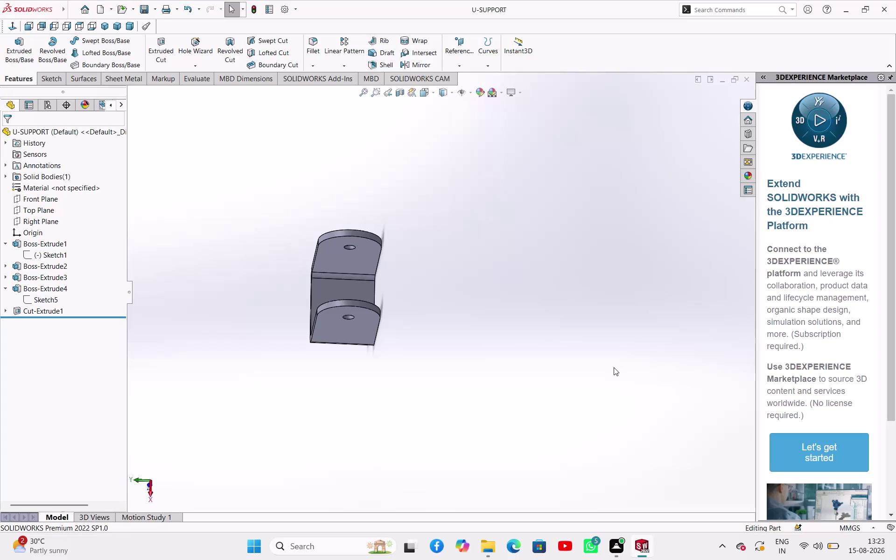
Create a new blank part document (Part4) and select its Top Plane.
key(ctrl+s)
key(ctrl+n)
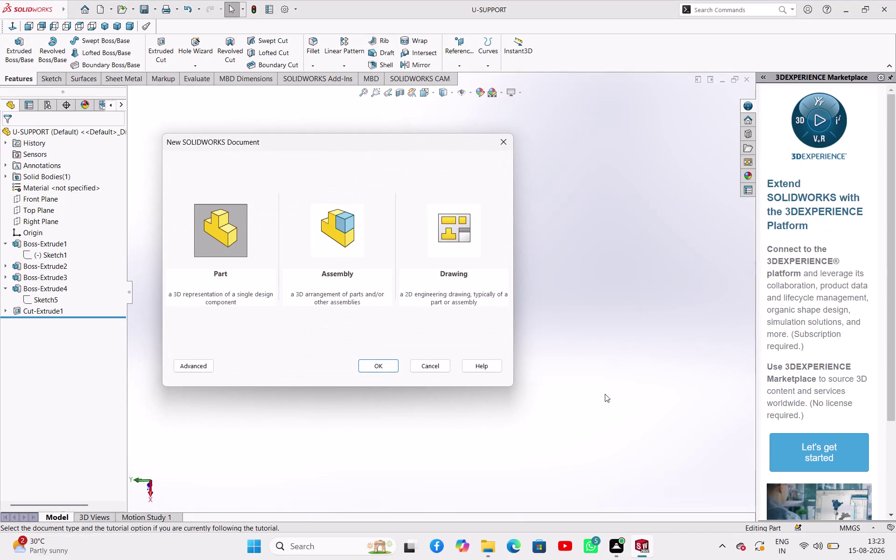
click(388, 368)
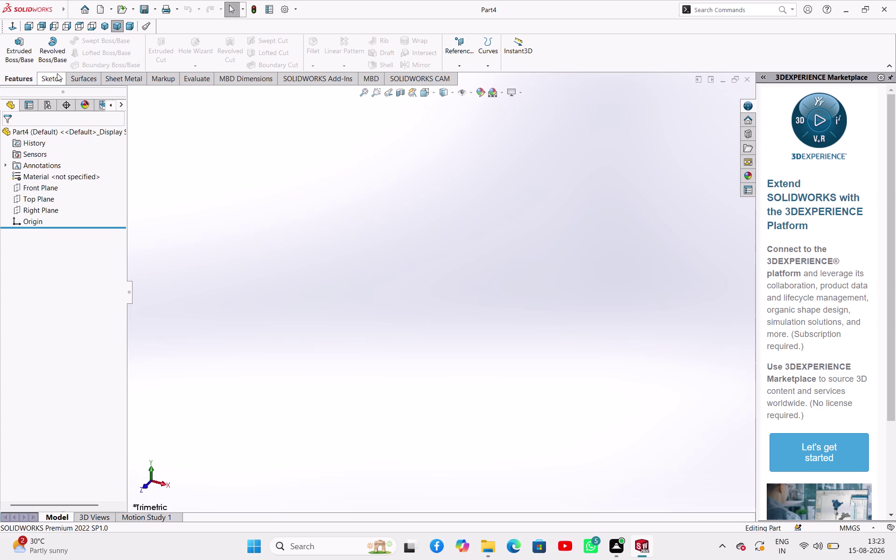
click(41, 202)
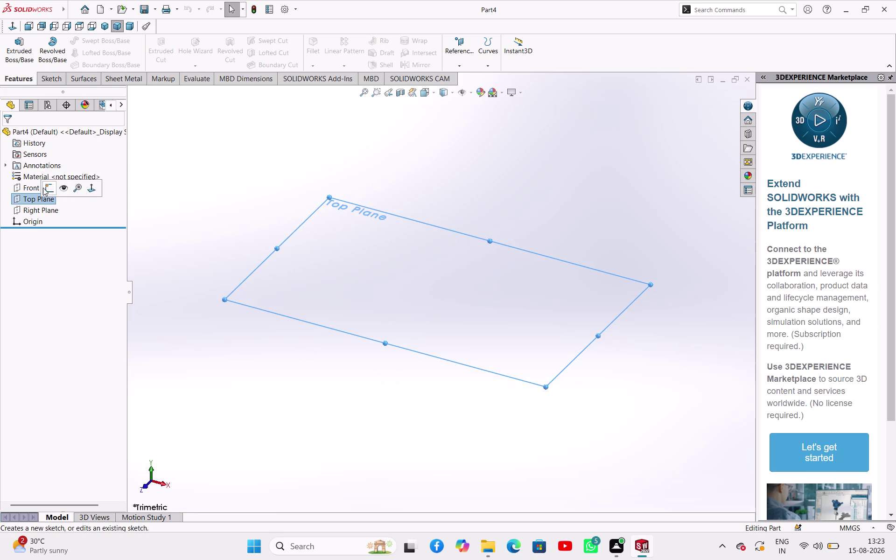
Start a Top Plane sketch and draw a horizontal midpoint centerline through the origin.
click(43, 189)
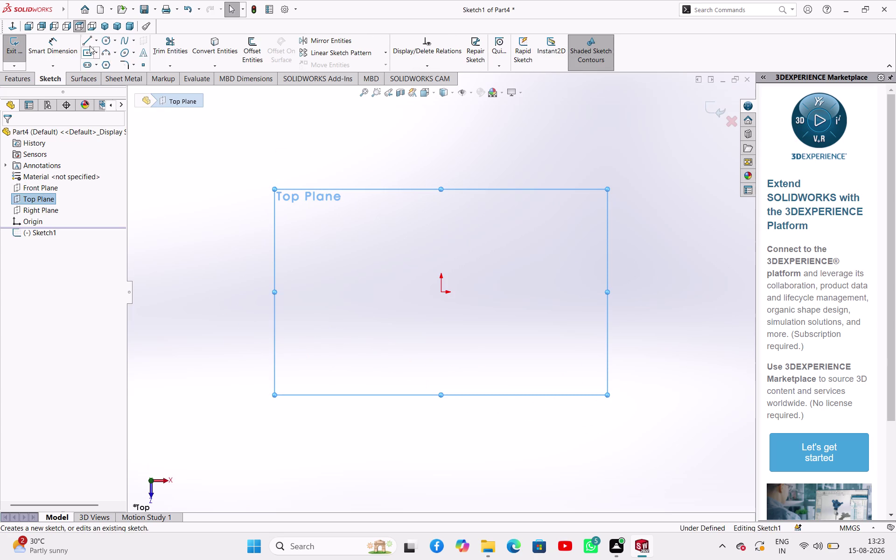
click(98, 43)
click(102, 65)
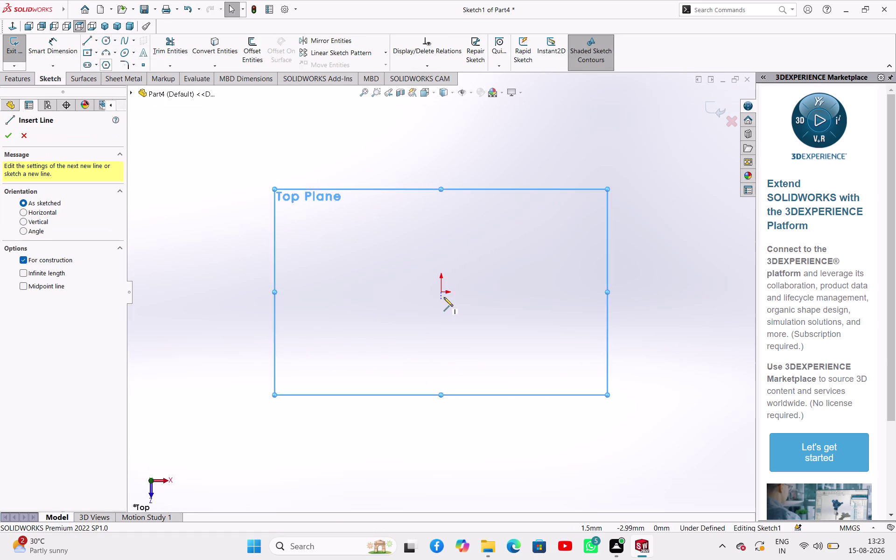
click(440, 292)
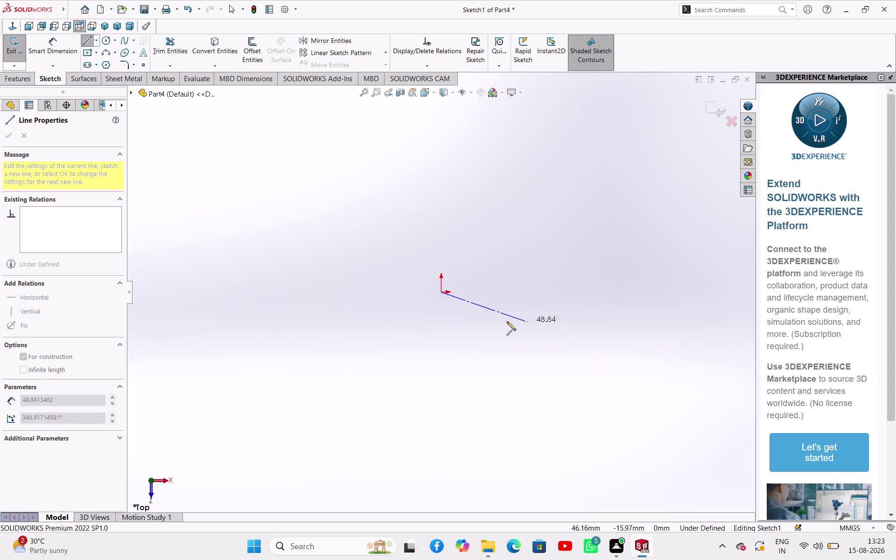
key(Escape)
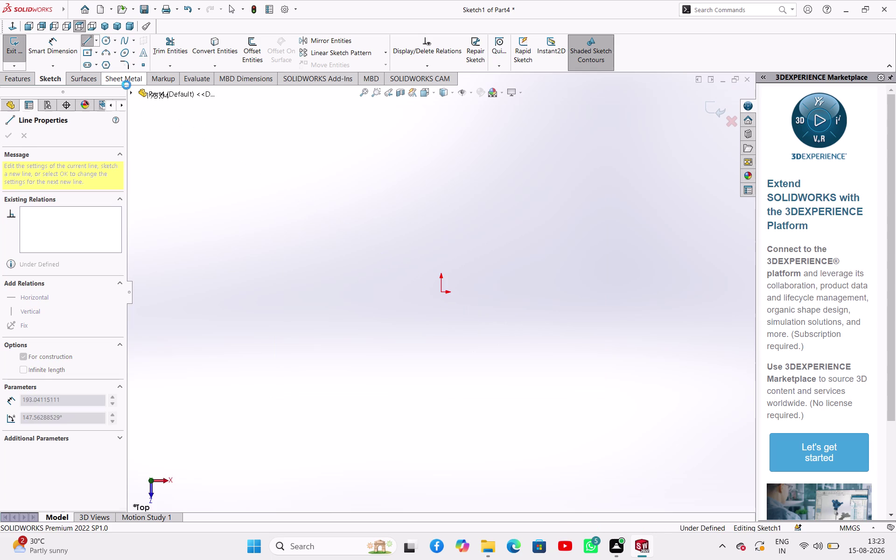
click(98, 43)
click(102, 60)
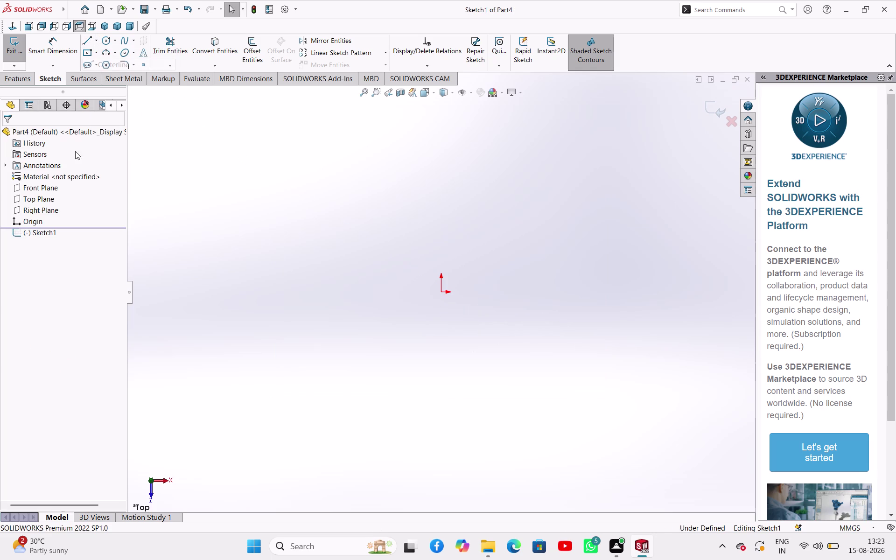
click(23, 285)
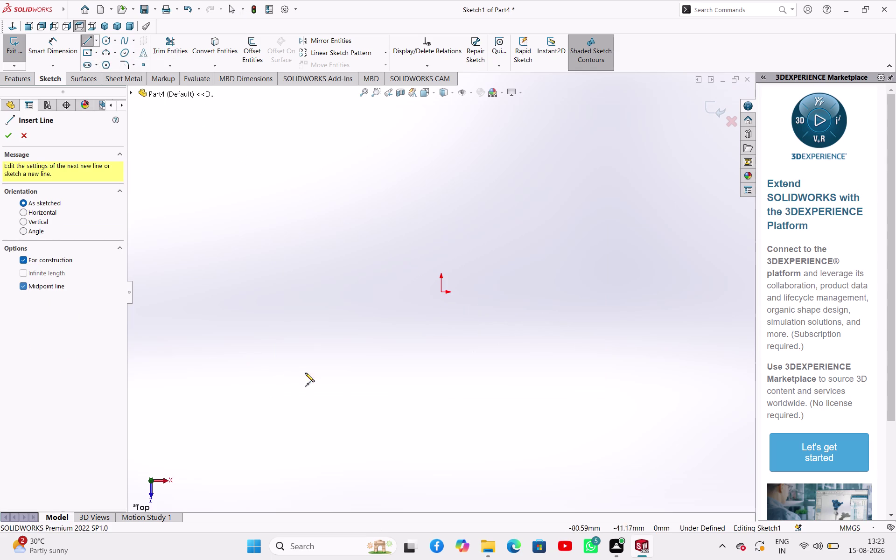
click(442, 292)
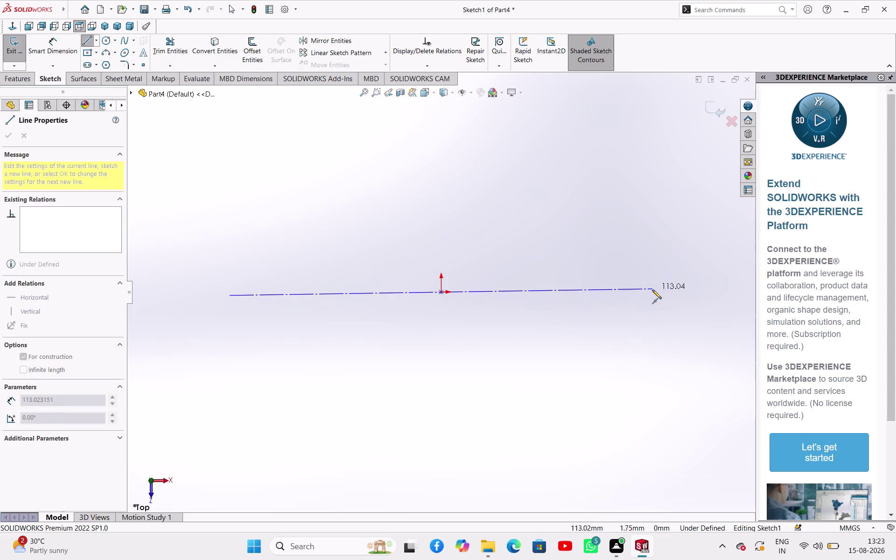
click(653, 292)
right_click(607, 318)
click(623, 327)
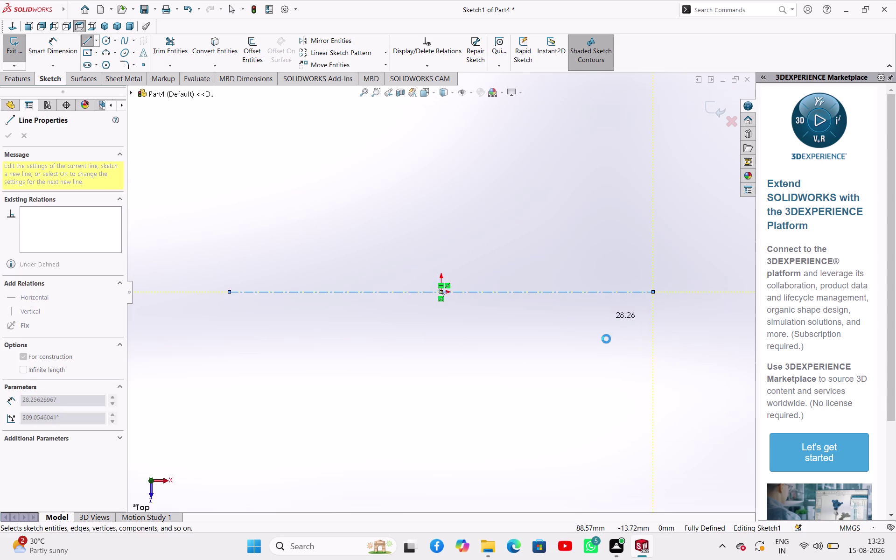
Draw a vertical midpoint centerline centered on the origin.
click(93, 42)
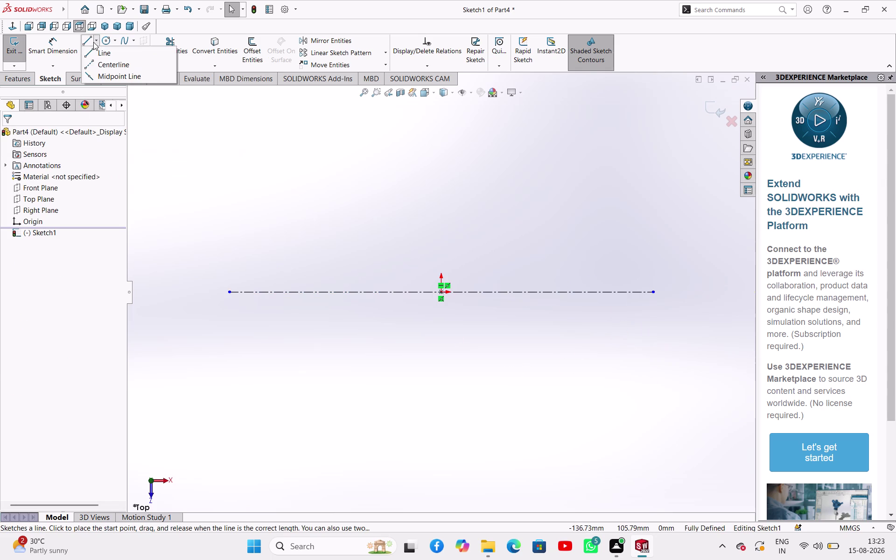
click(100, 61)
click(36, 287)
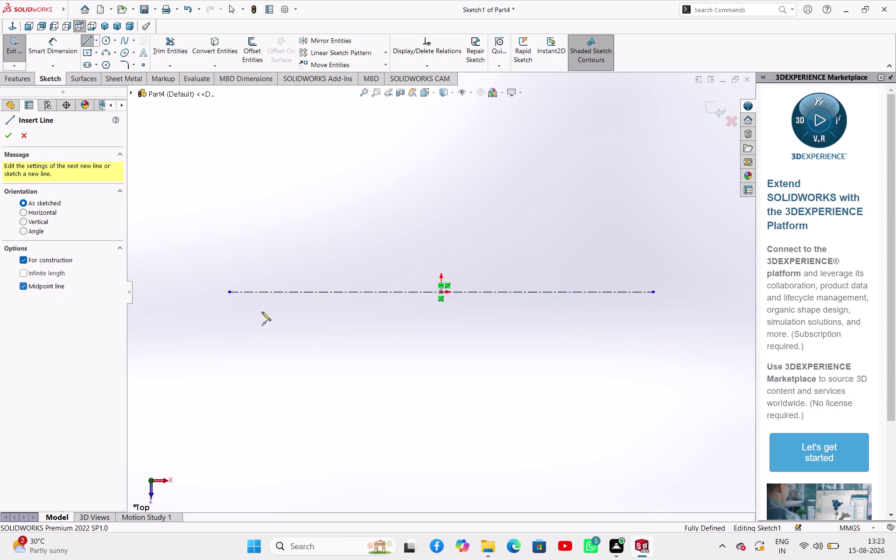
click(442, 292)
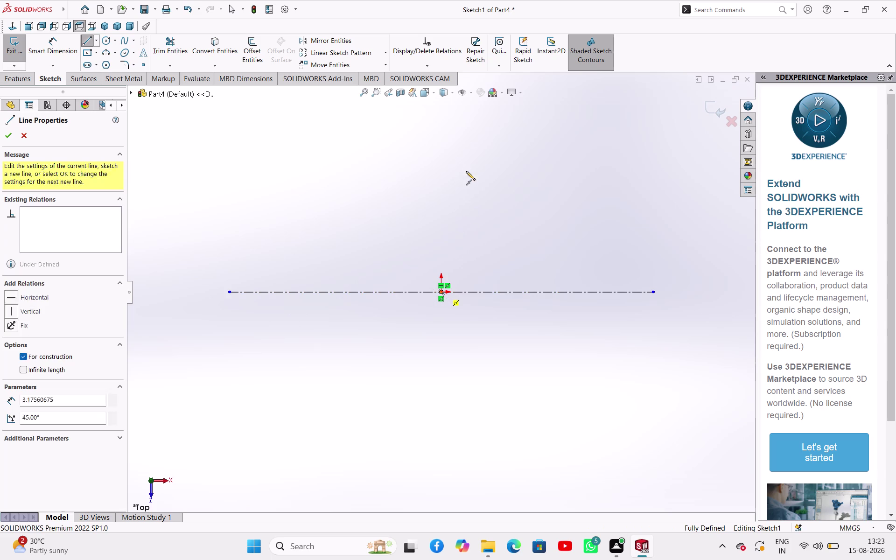
click(441, 171)
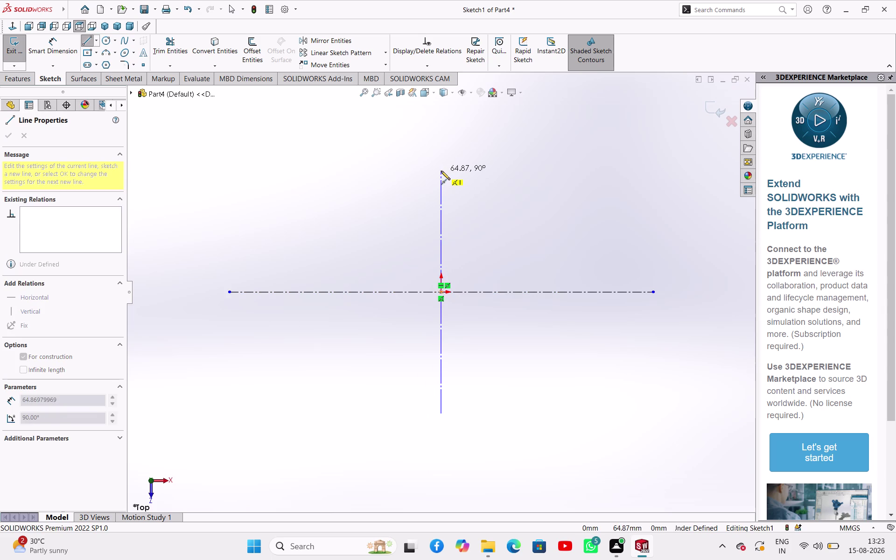
right_click(469, 201)
click(487, 212)
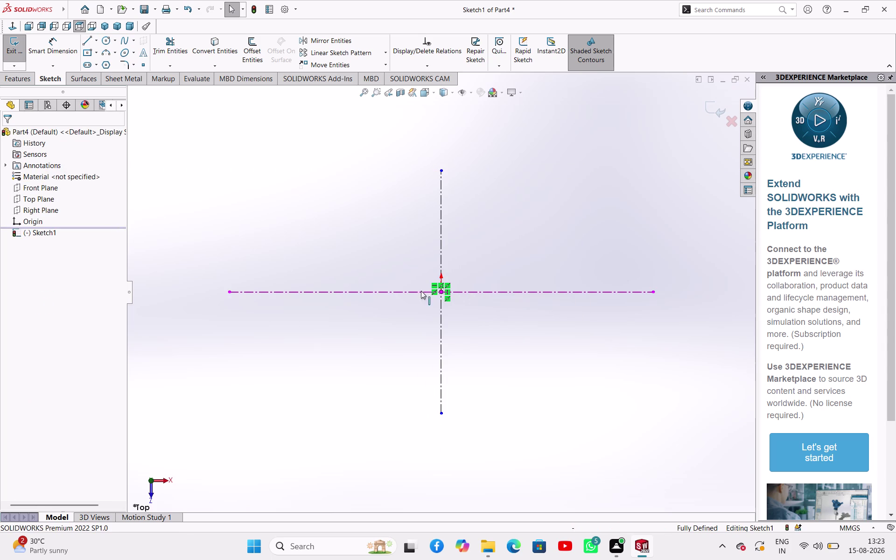
click(88, 45)
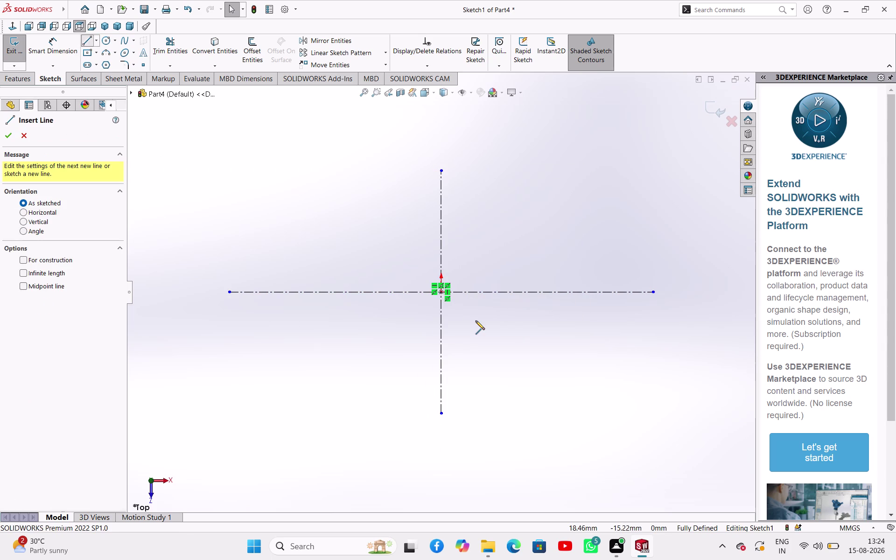
Draw a closed stepped outline of solid lines right of the vertical centerline.
click(460, 293)
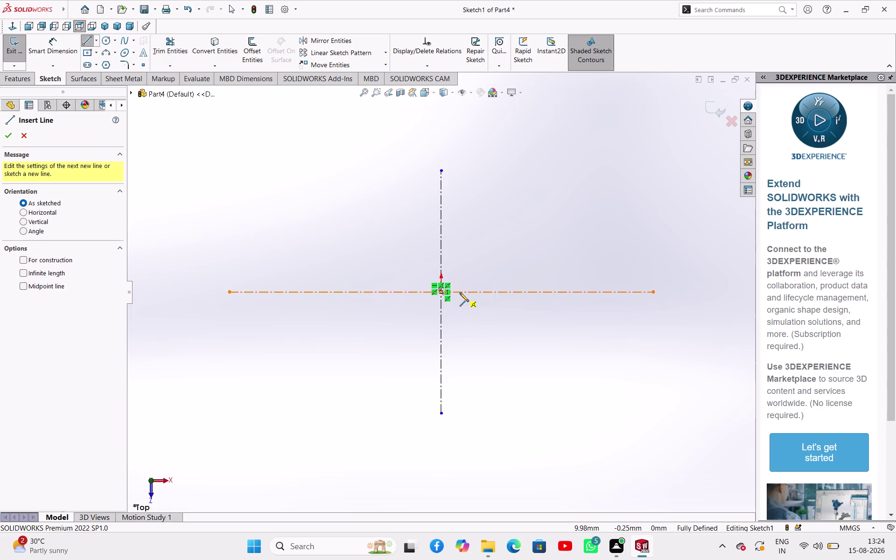
click(460, 201)
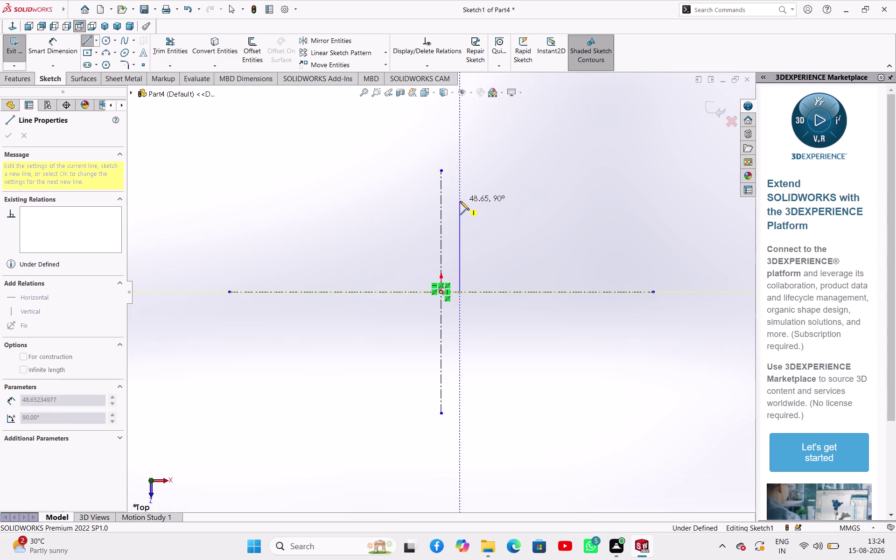
click(499, 199)
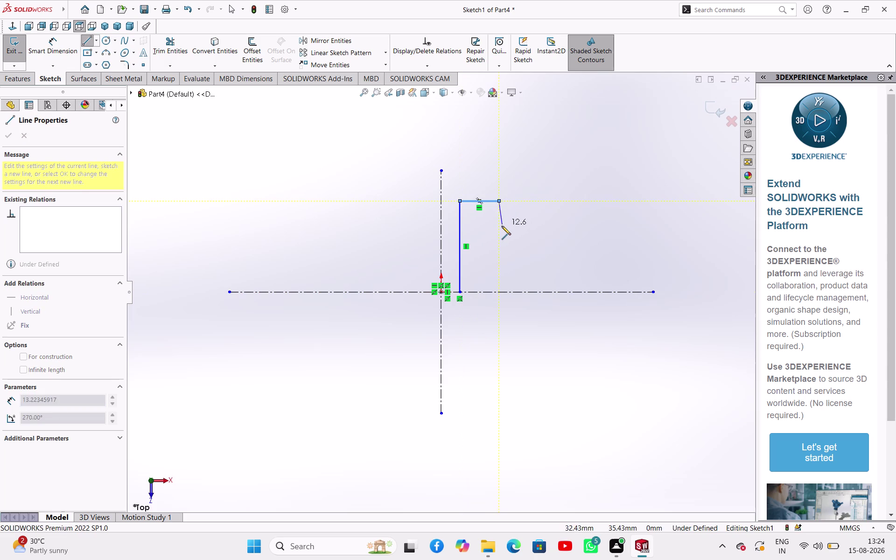
click(501, 226)
click(482, 226)
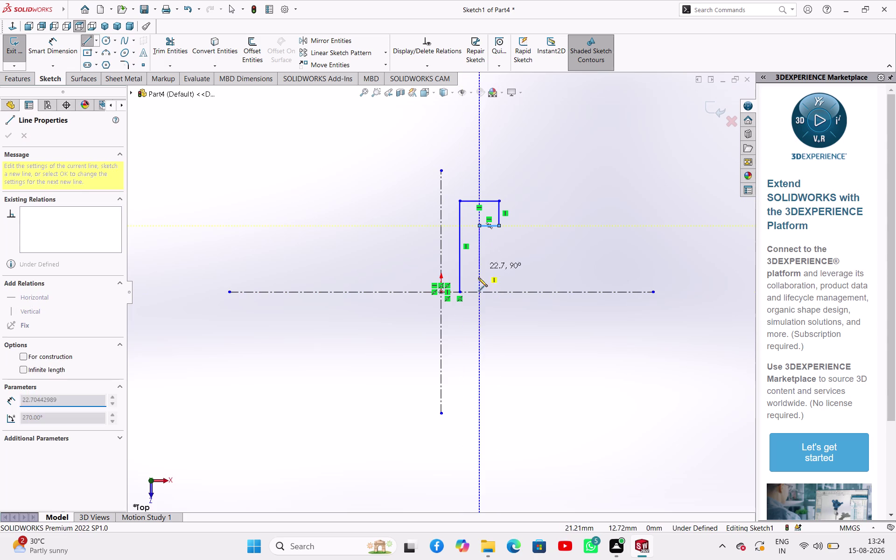
click(478, 293)
click(461, 294)
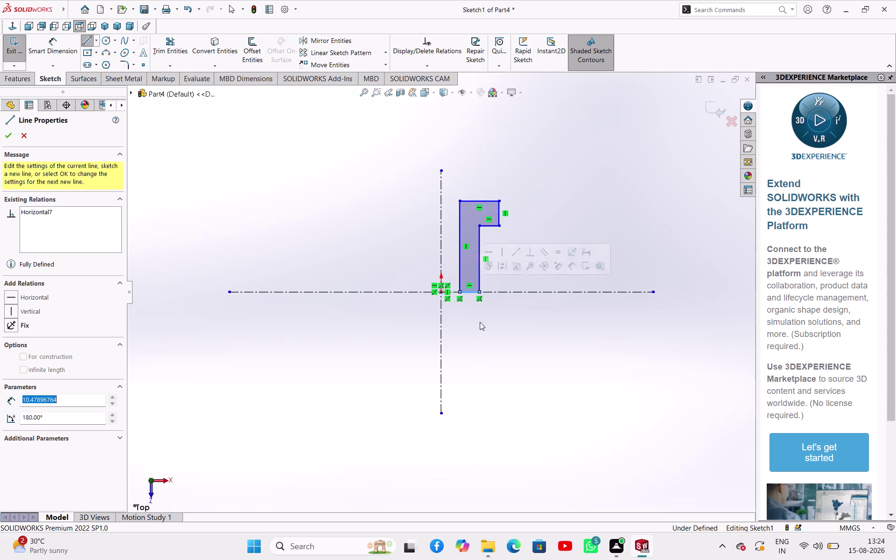
right_click(480, 322)
click(509, 332)
right_drag(506, 370, 530, 324)
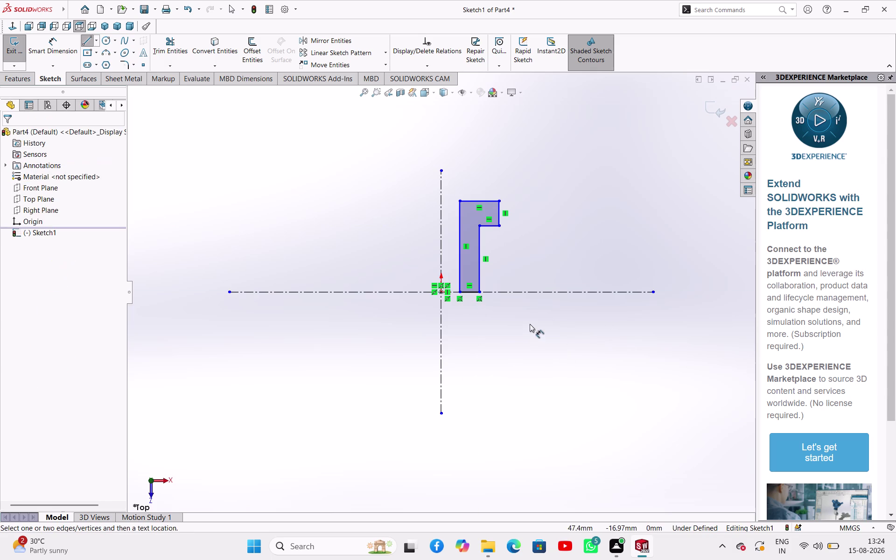
click(460, 211)
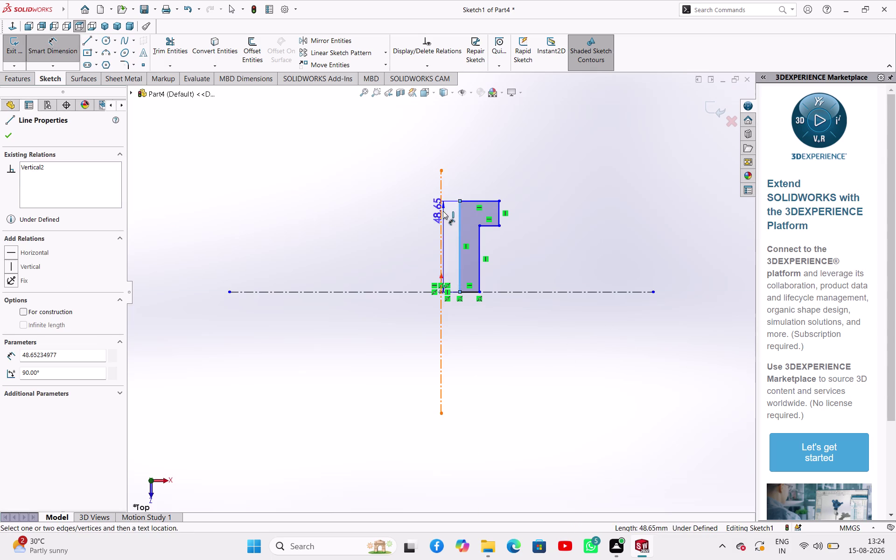
Dimension the profile's 25 mm offset from the centerline and 25 mm top step height.
click(442, 211)
click(475, 170)
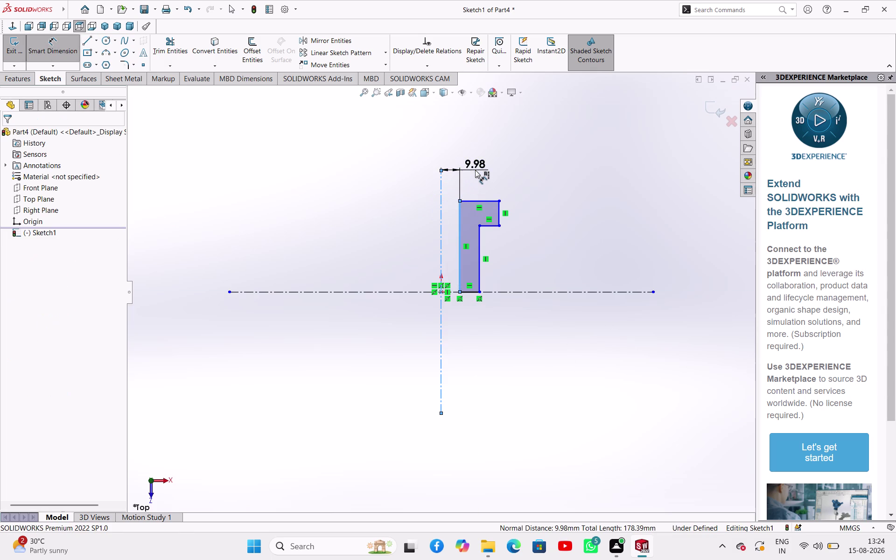
text(25)
key(Return)
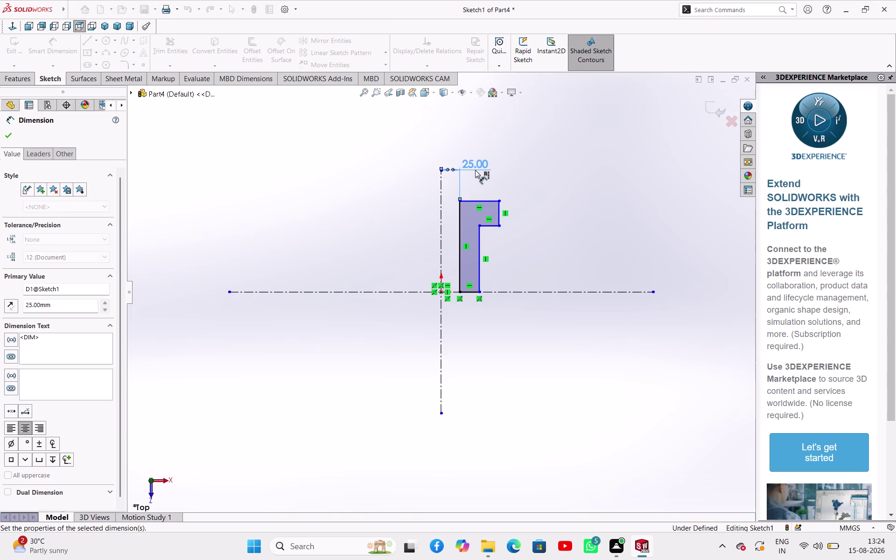
click(498, 212)
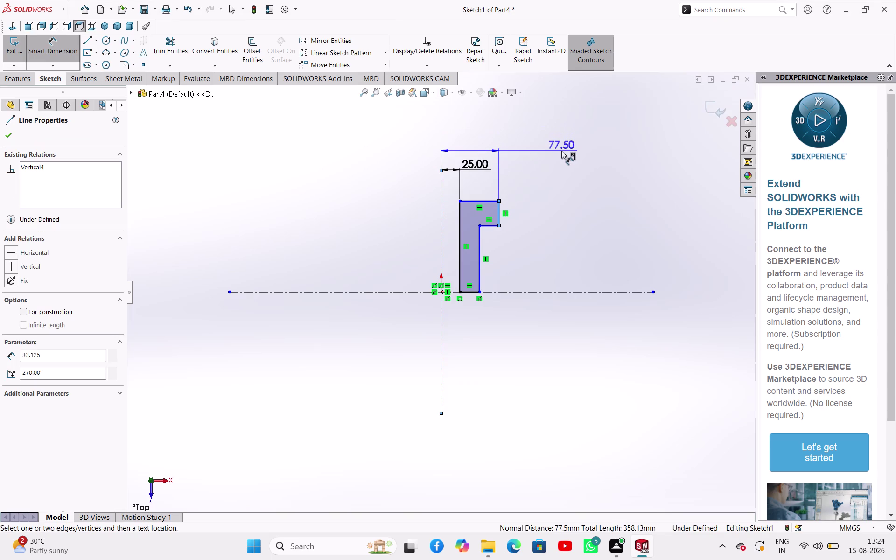
key(Escape)
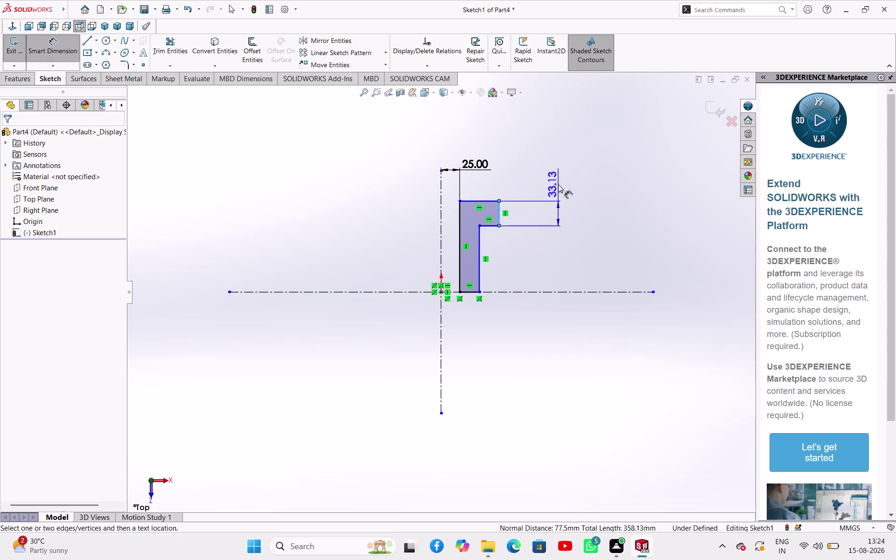
click(558, 184)
text(2)
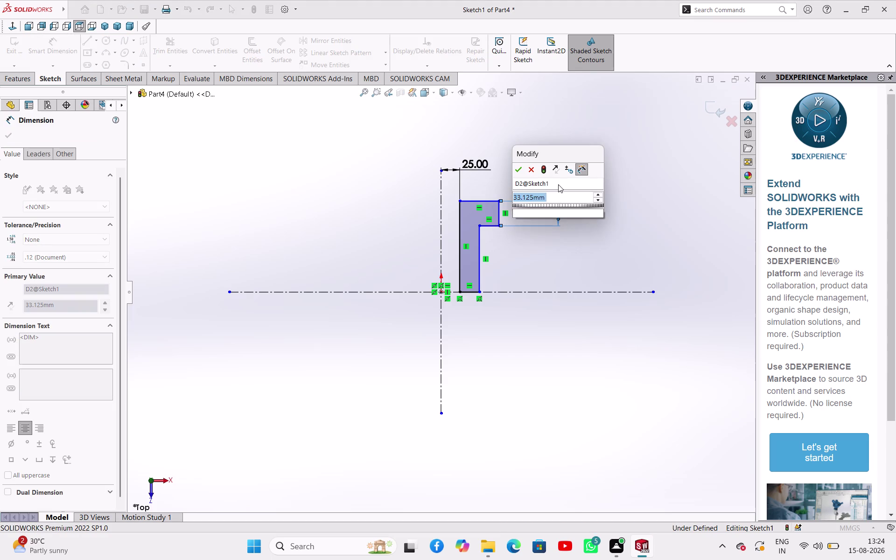
text(5)
key(Return)
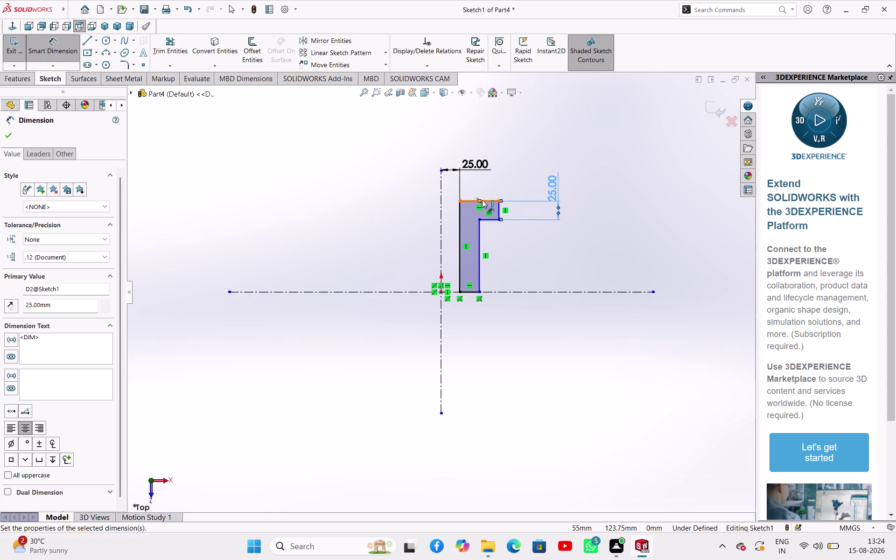
Add the 75 mm inner step and 100 mm flange width dimensions.
click(481, 263)
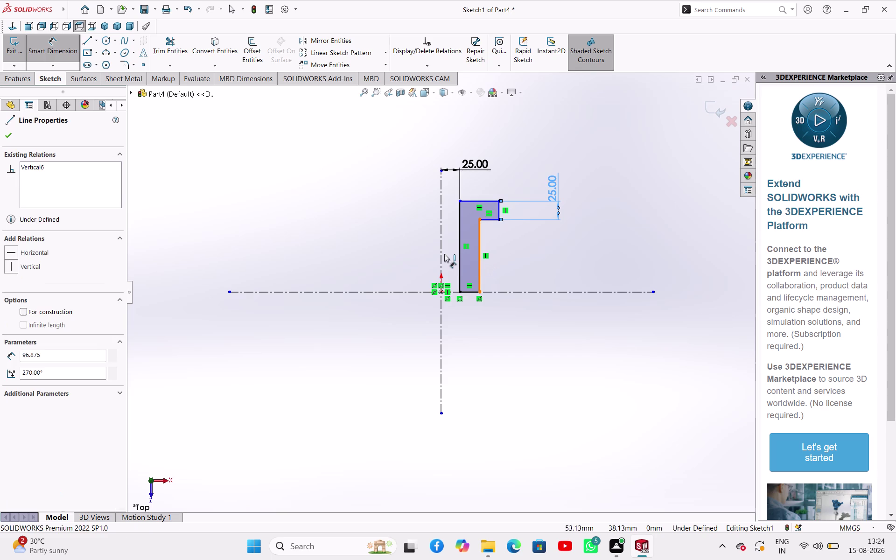
click(443, 254)
click(537, 323)
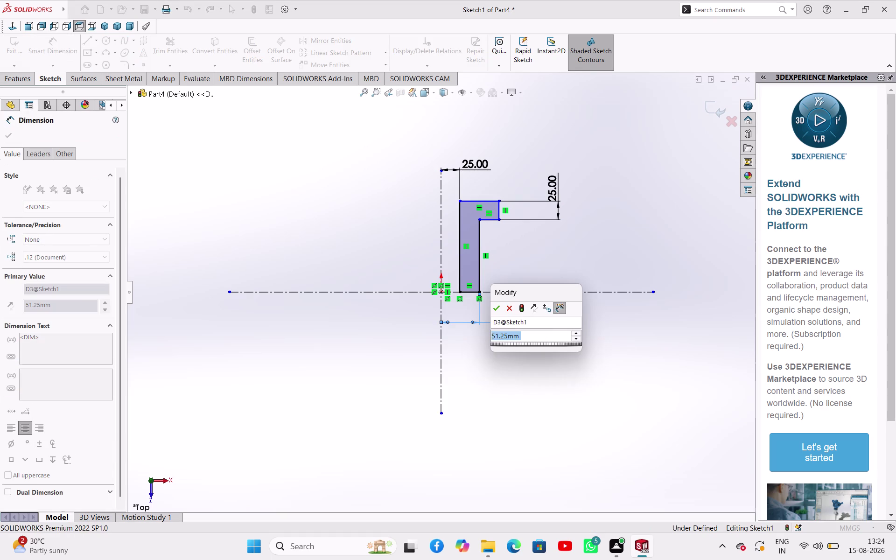
text(75)
key(Return)
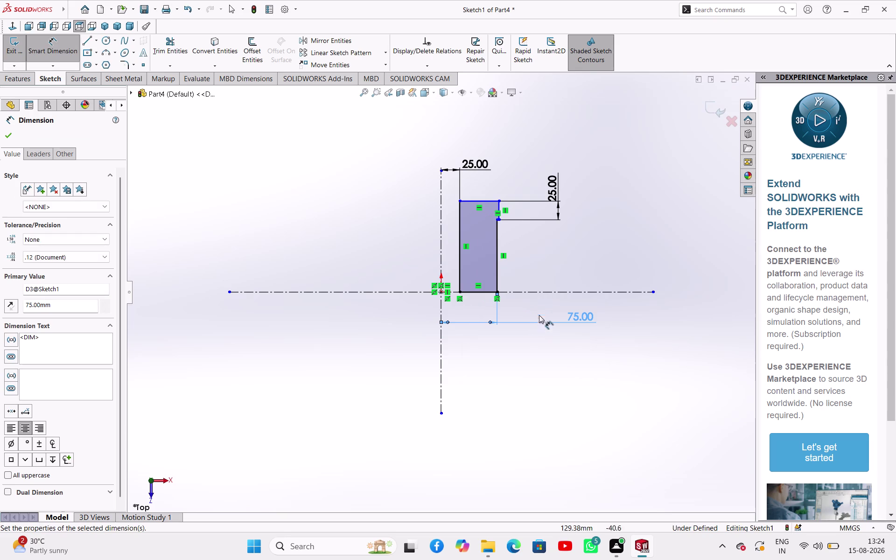
click(500, 207)
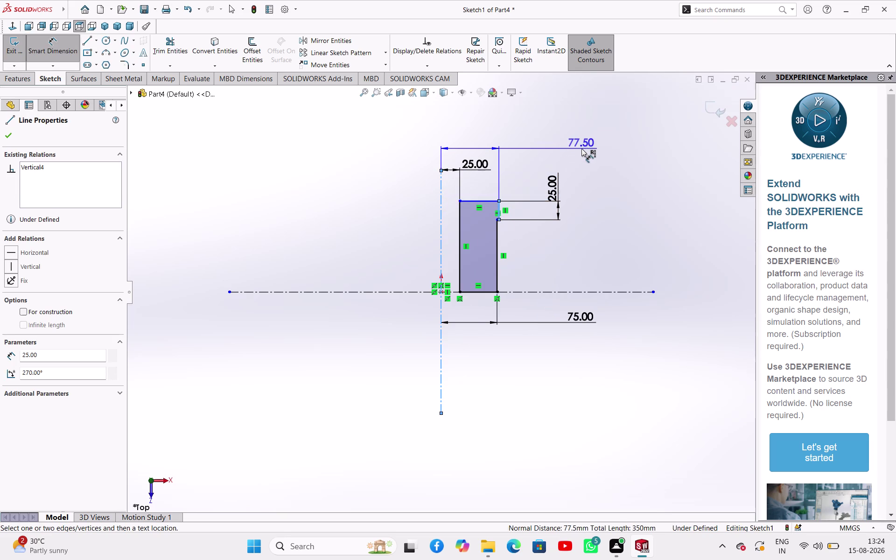
click(583, 148)
text(10)
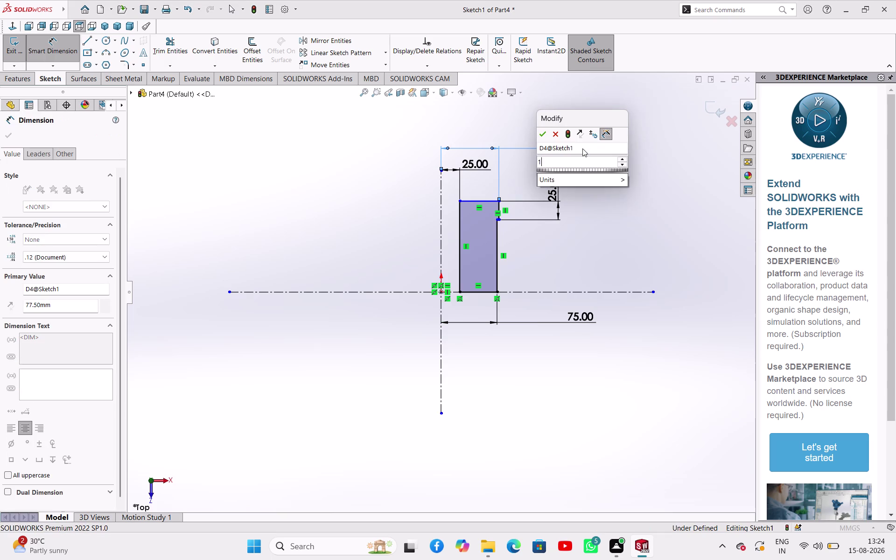
text(0)
key(Return)
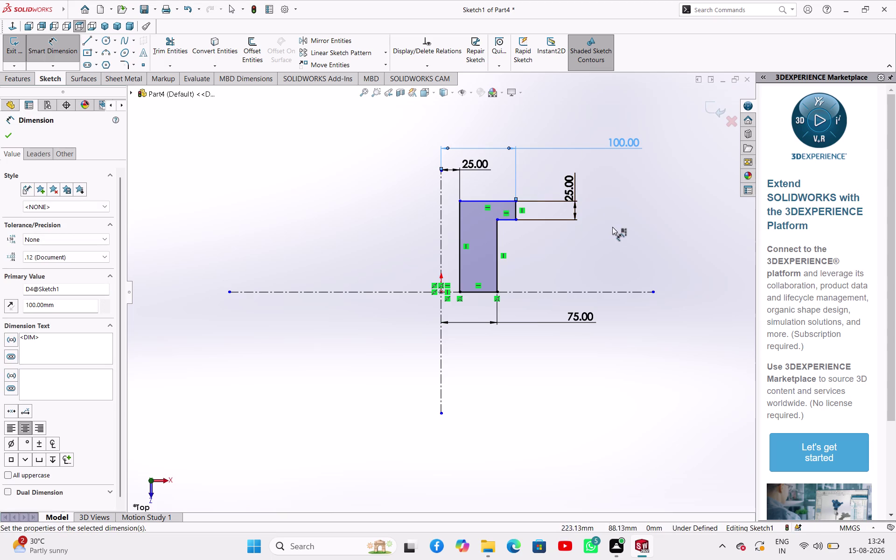
right_click(619, 227)
click(671, 259)
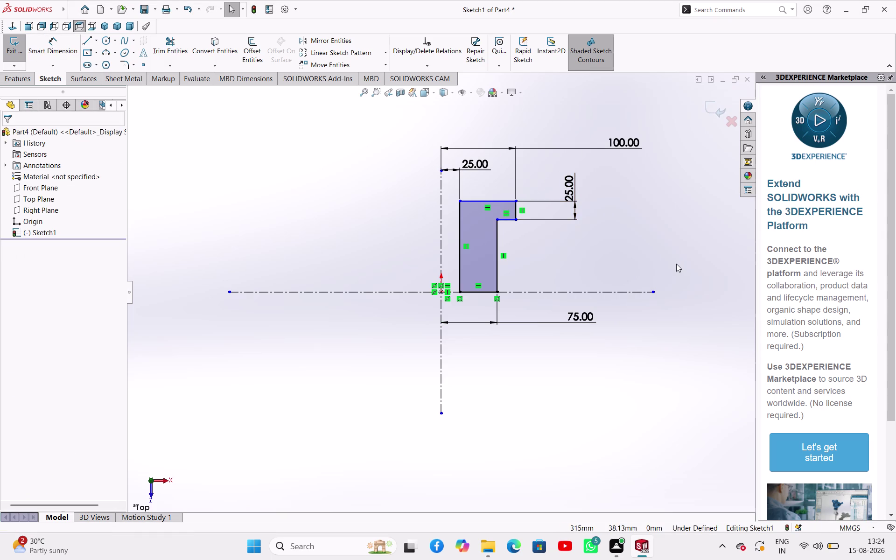
click(676, 264)
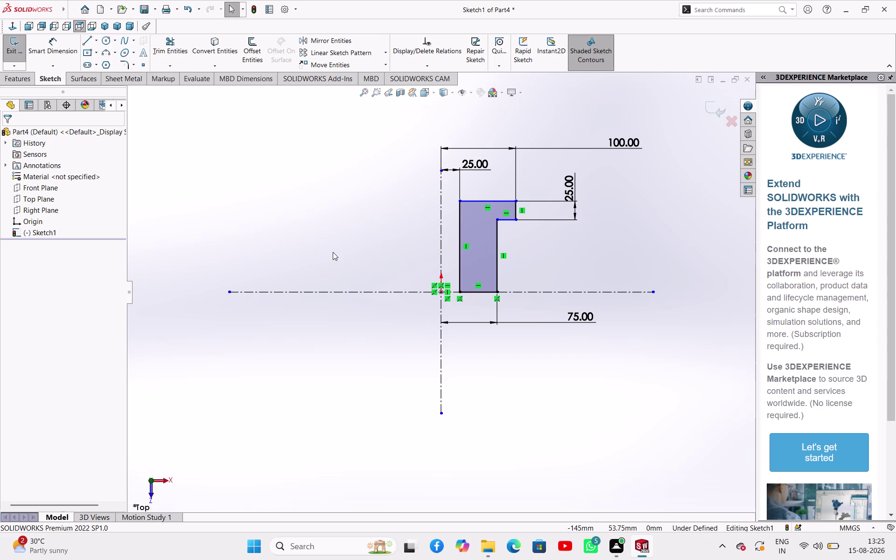
right_drag(645, 261, 646, 193)
Dimension the flange top 125 mm from the horizontal centerline and exit the sketch.
click(505, 198)
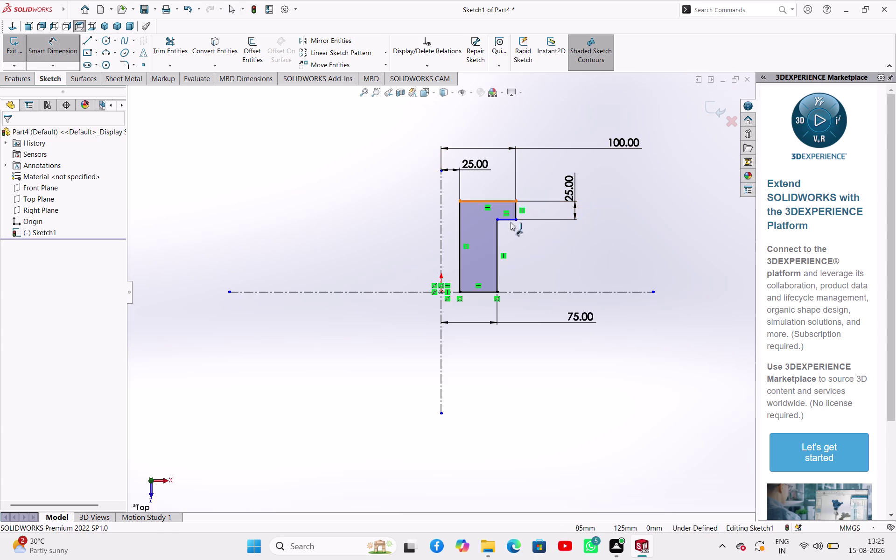
click(535, 290)
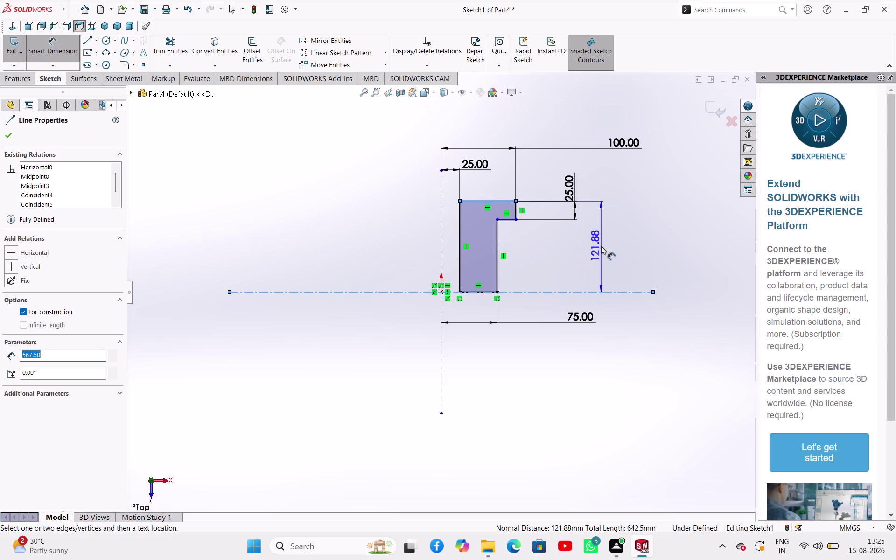
click(601, 246)
text(12)
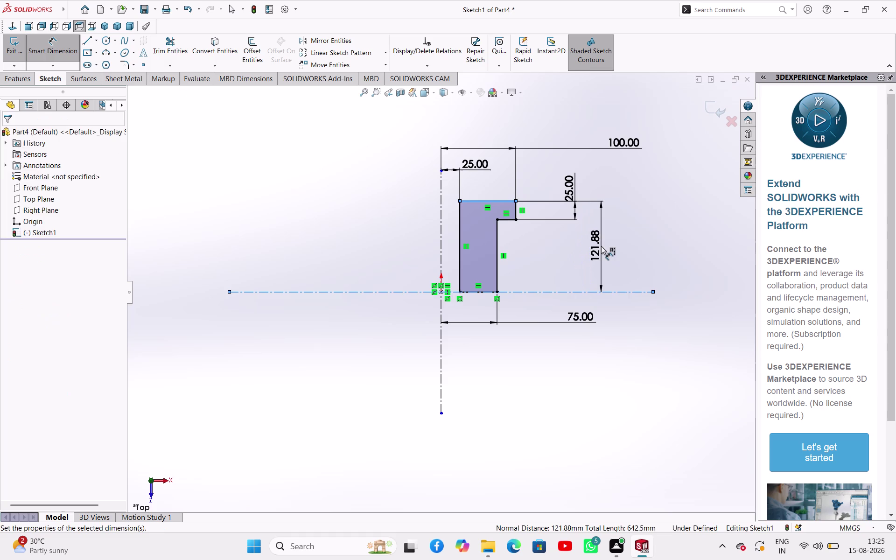
text(5)
key(Return)
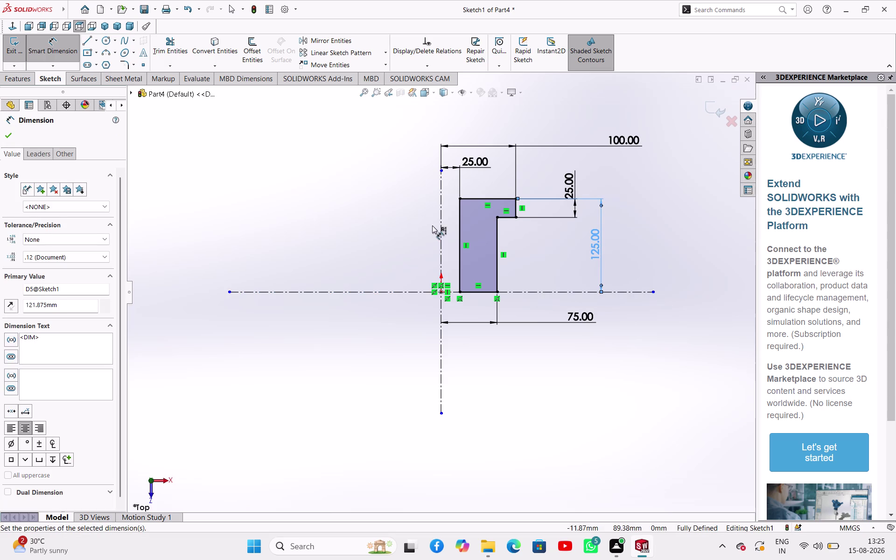
click(359, 214)
right_click(359, 213)
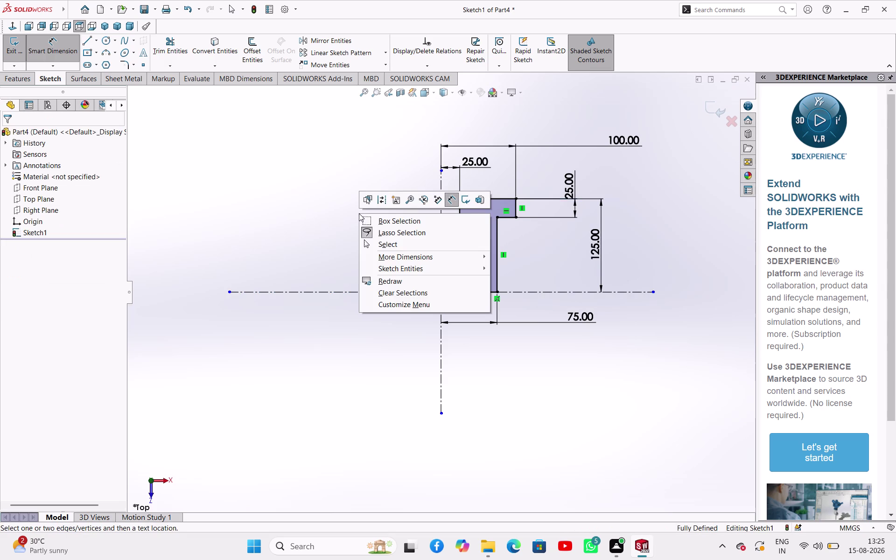
click(386, 240)
click(365, 213)
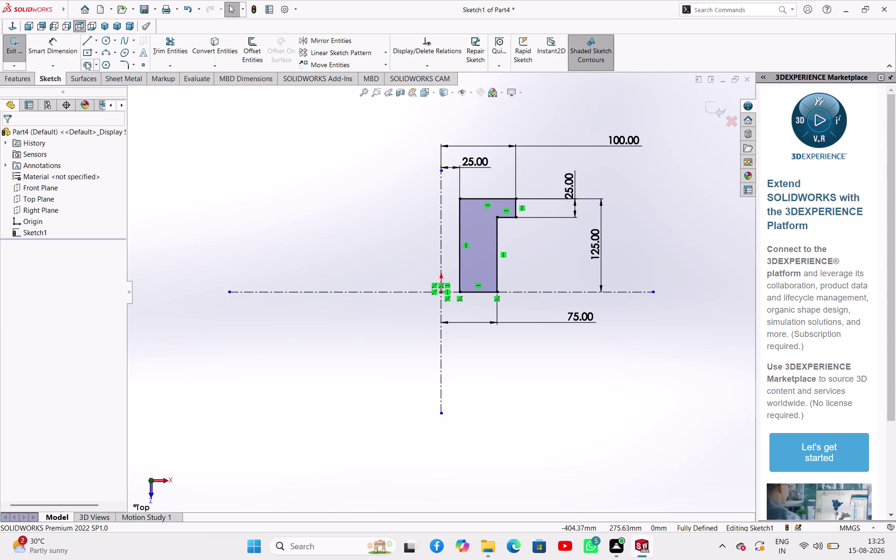
click(19, 48)
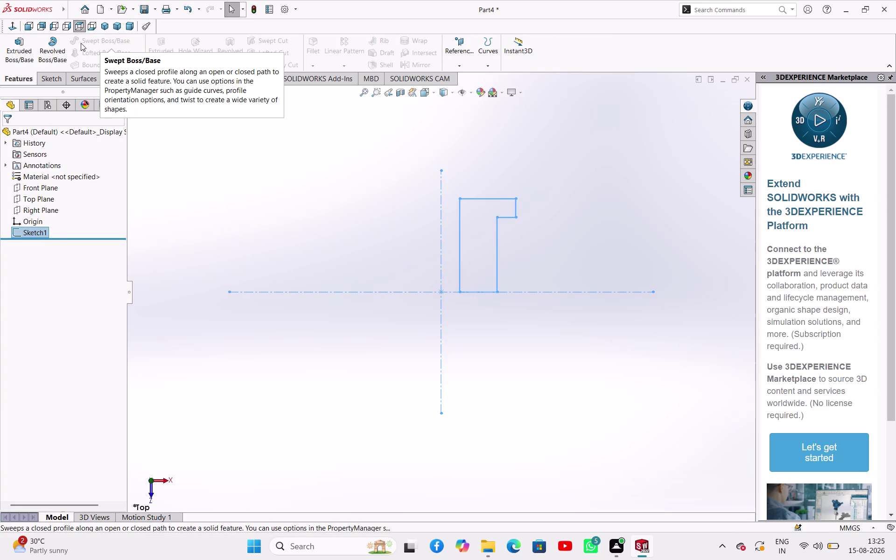
Revolve the profile 360° about the horizontal centerline into a solid.
click(49, 45)
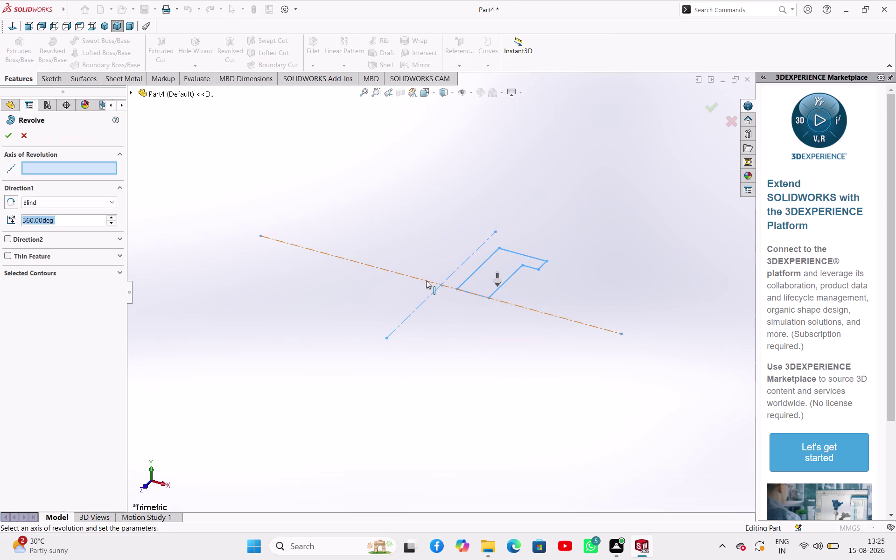
click(457, 269)
middle_drag(554, 354, 551, 352)
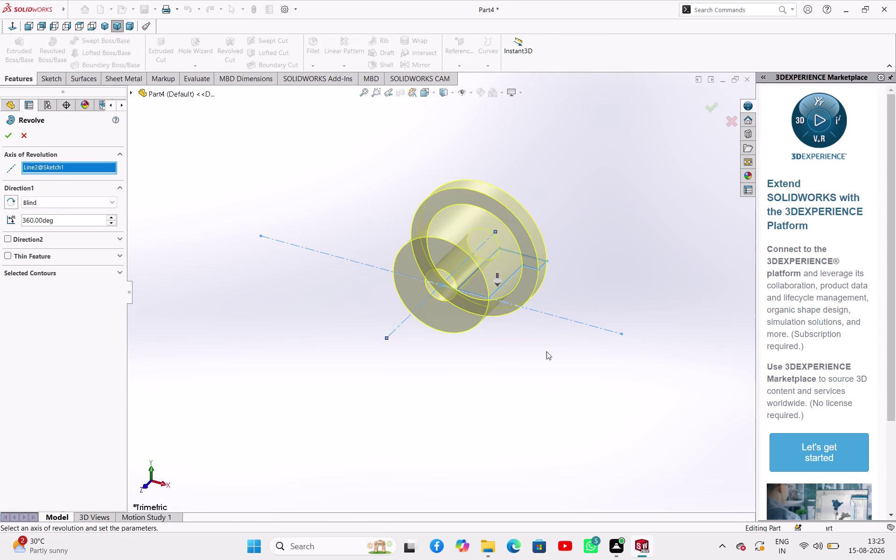
middle_drag(550, 352, 563, 159)
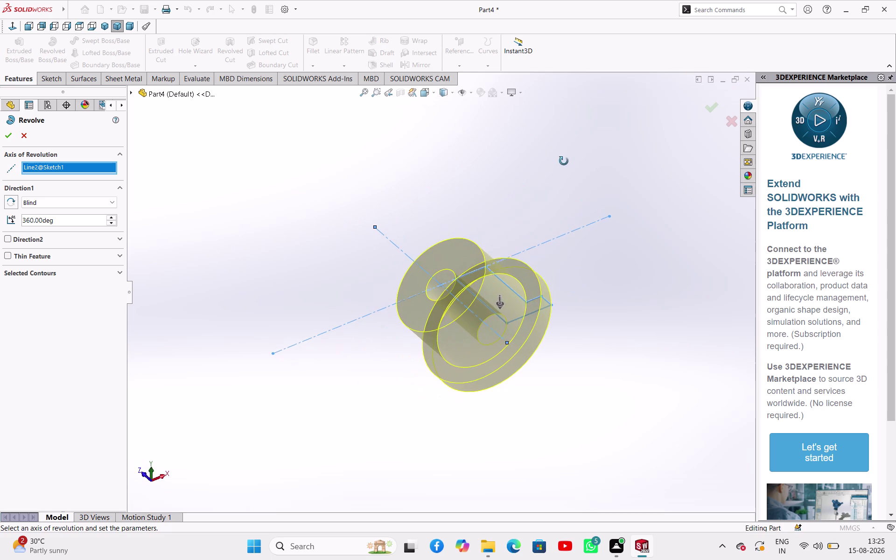
middle_drag(563, 159, 564, 161)
click(10, 136)
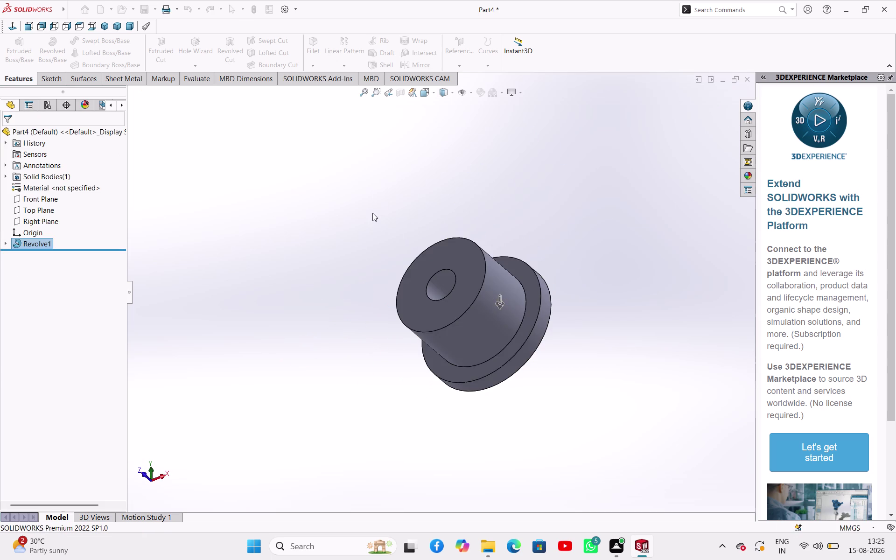
click(375, 192)
Orbit the bushing and bring up a section view of it.
middle_drag(523, 317, 450, 89)
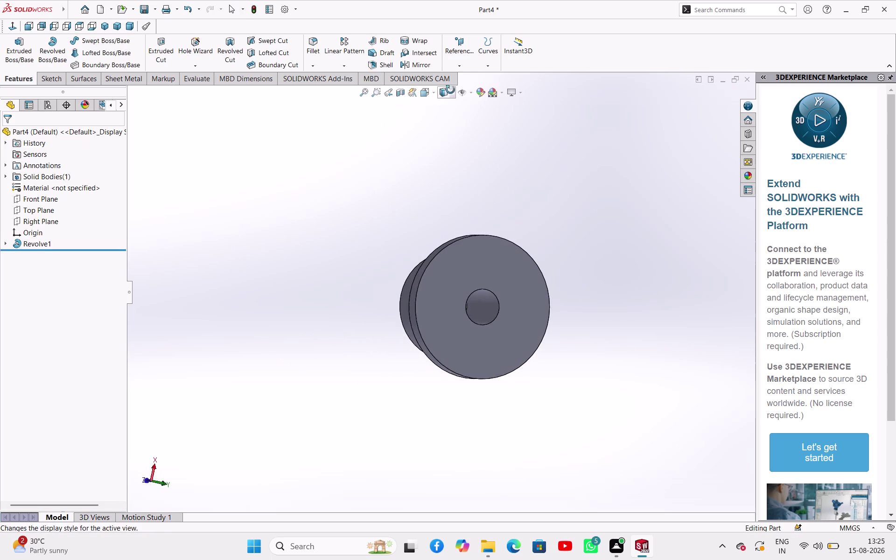
middle_drag(451, 89, 456, 83)
click(397, 91)
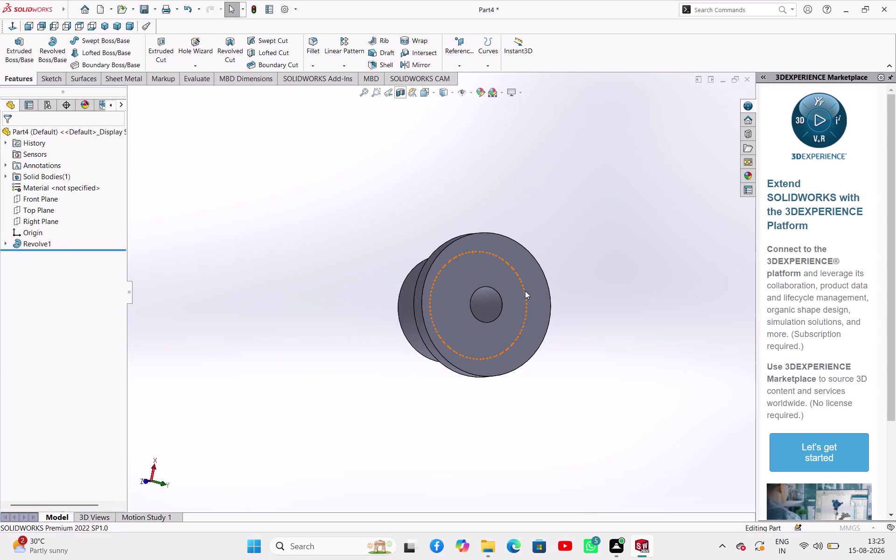
middle_drag(576, 353, 598, 202)
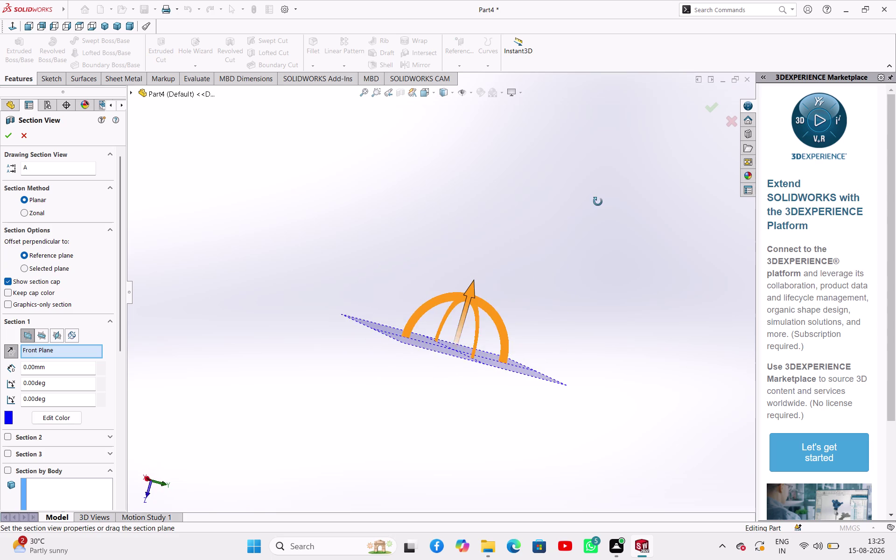
Cut the bushing along the Top Plane, inspect the hollow section, then cancel the section.
middle_drag(598, 201, 593, 241)
drag(468, 293, 508, 217)
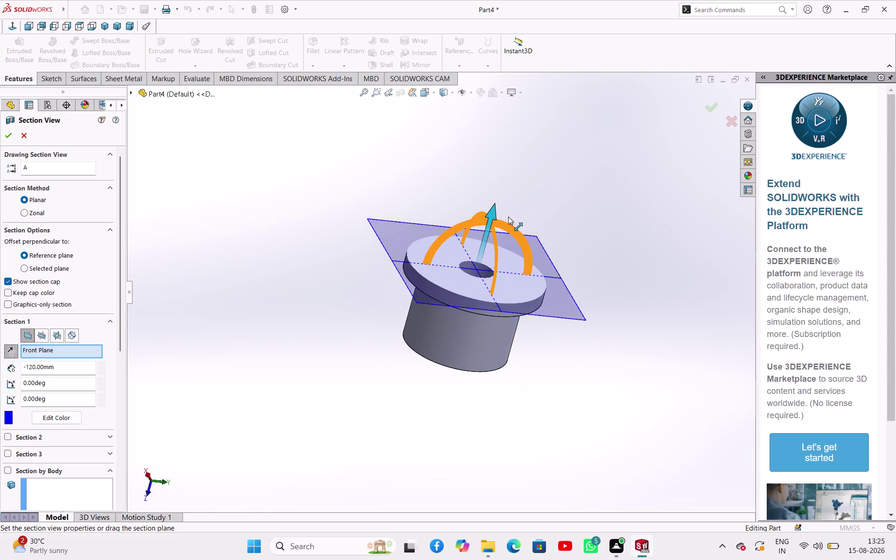
drag(508, 217, 489, 228)
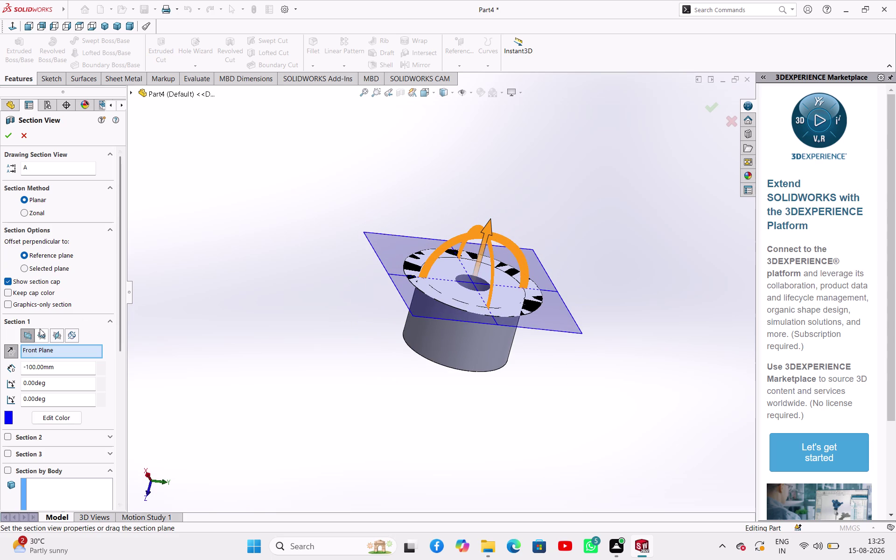
click(40, 329)
middle_drag(375, 428, 422, 435)
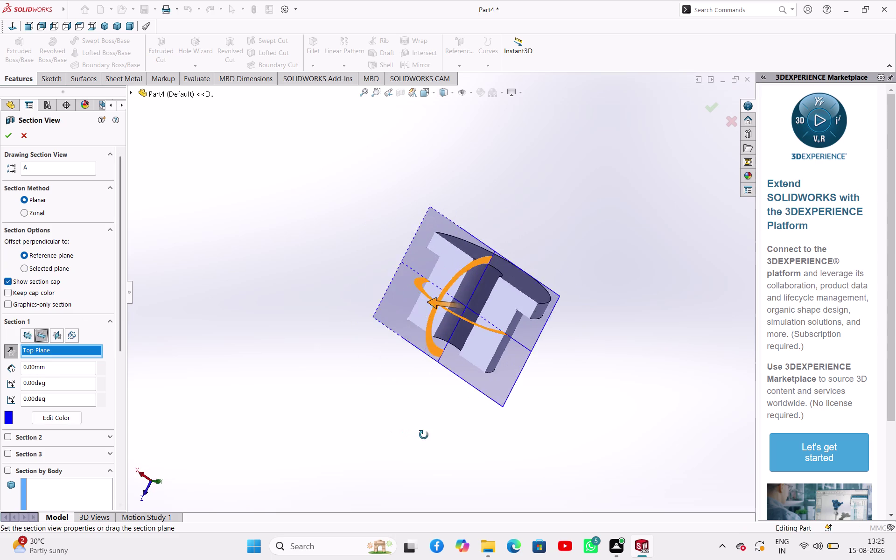
middle_drag(422, 435, 452, 446)
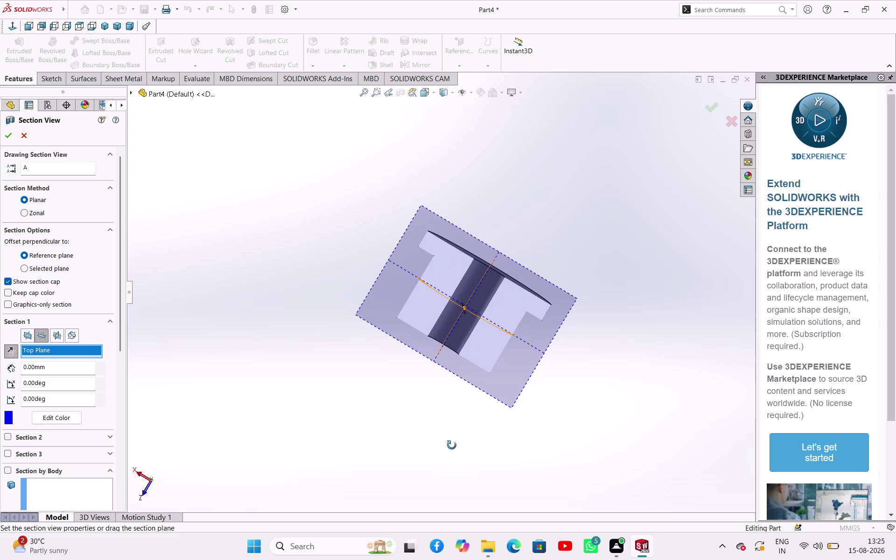
middle_drag(452, 445, 396, 427)
click(21, 130)
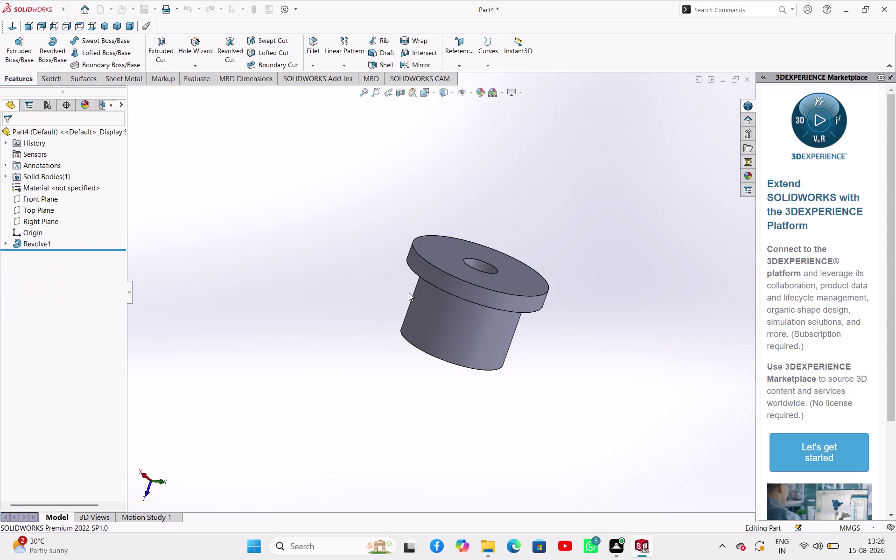
click(338, 249)
Save Part4 under the file name BUSHING, then create a new blank part.
key(ctrl+s)
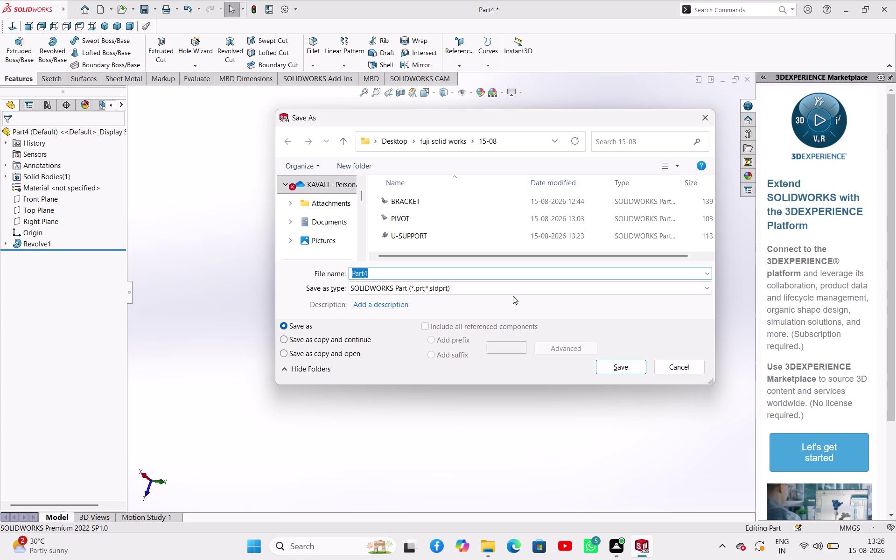
text(BU)
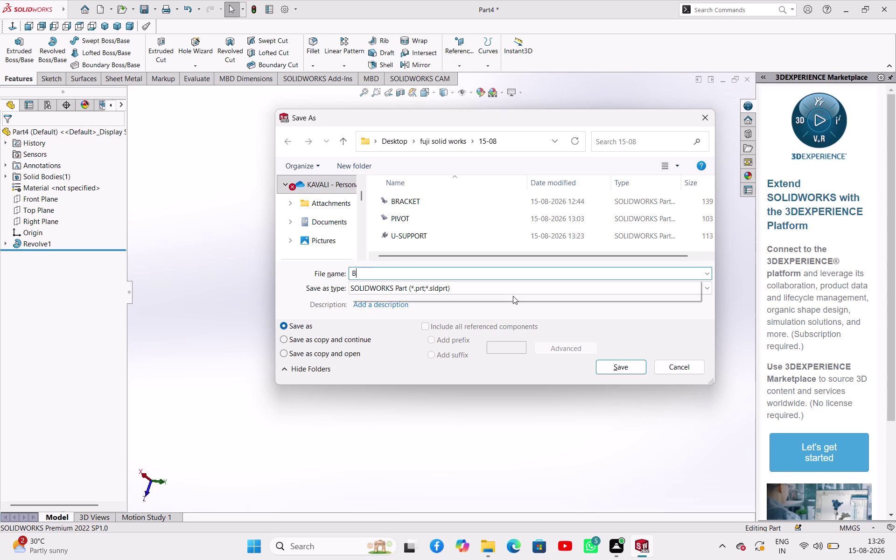
text(SHI)
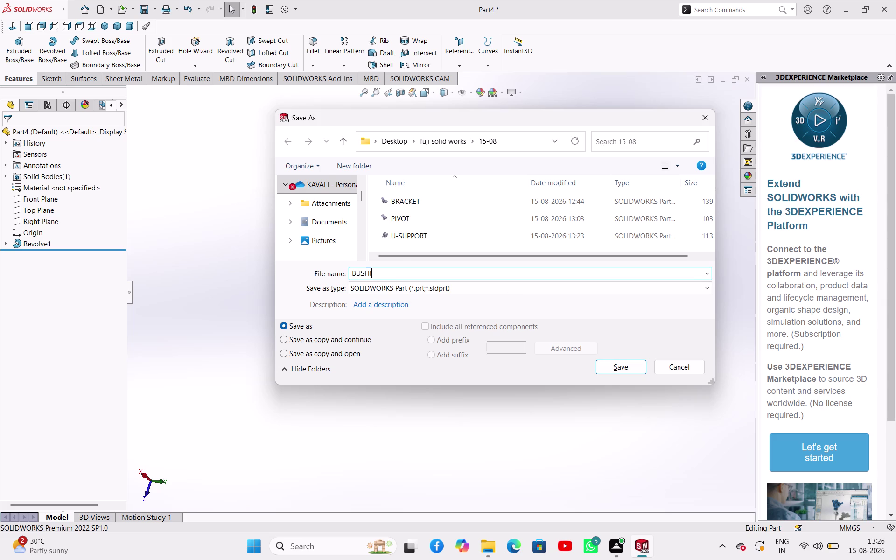
text(NG)
click(629, 371)
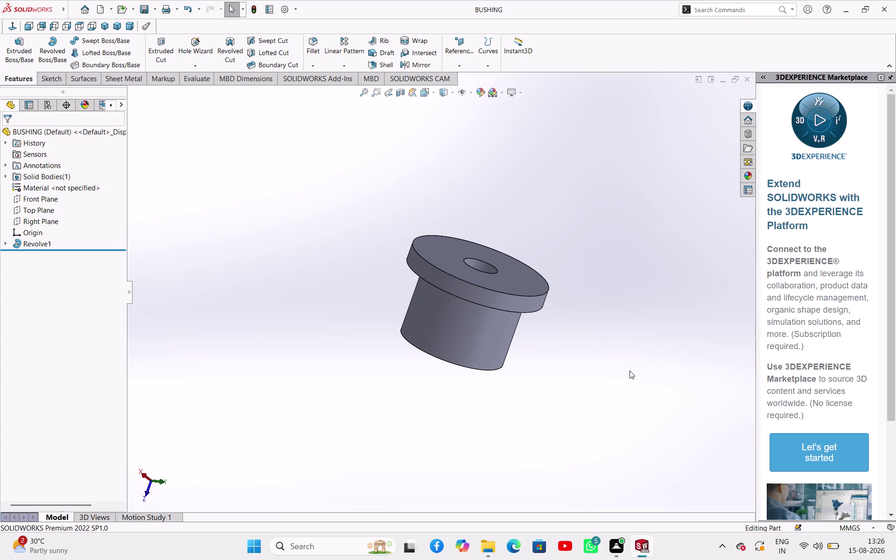
key(ctrl+n)
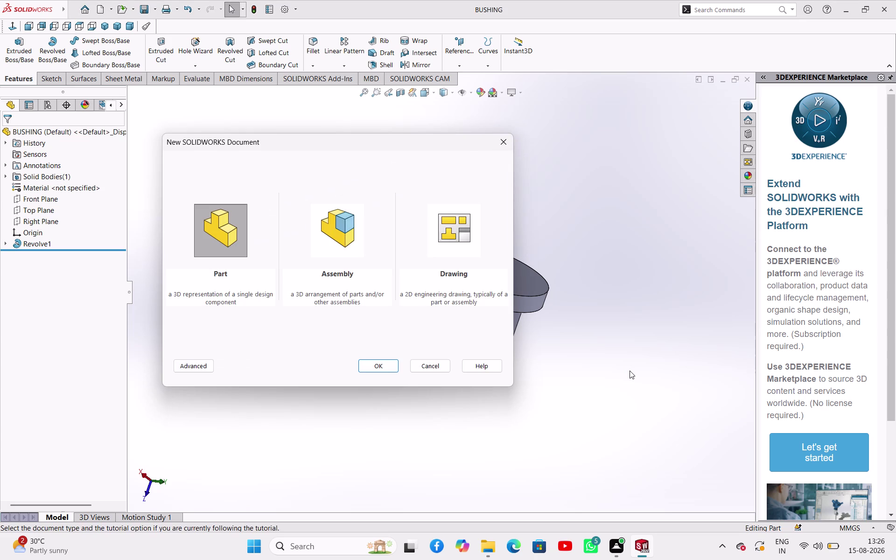
click(380, 362)
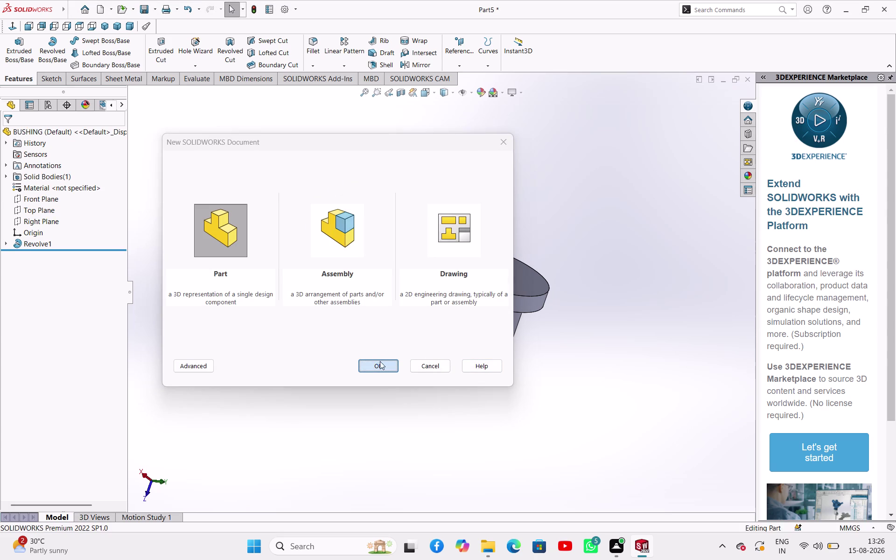